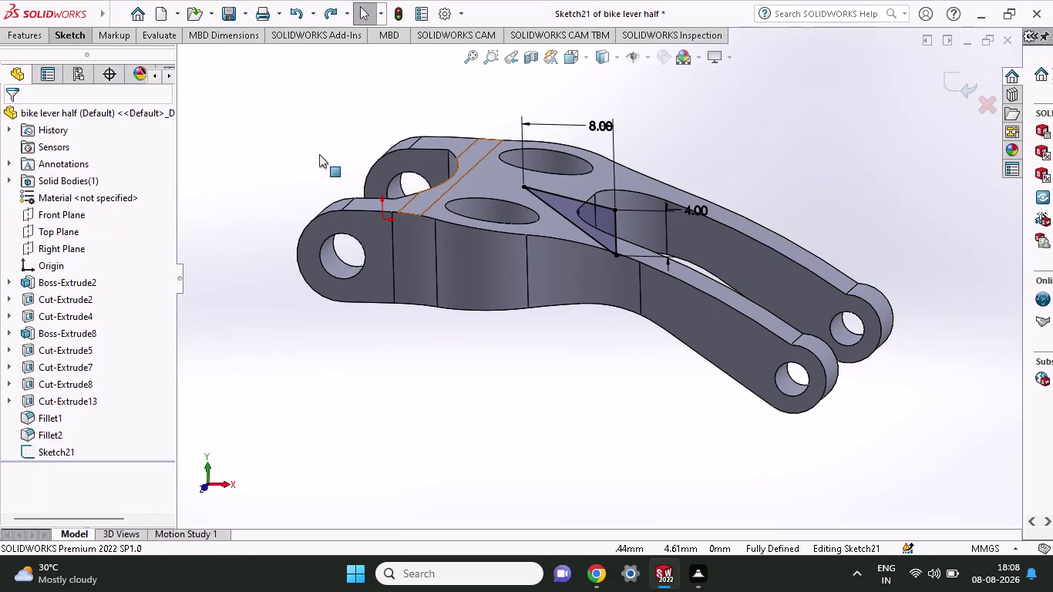
Try Extruded Cut on the triangular sketch three times, dismissing each low-memory warning.
click(17, 33)
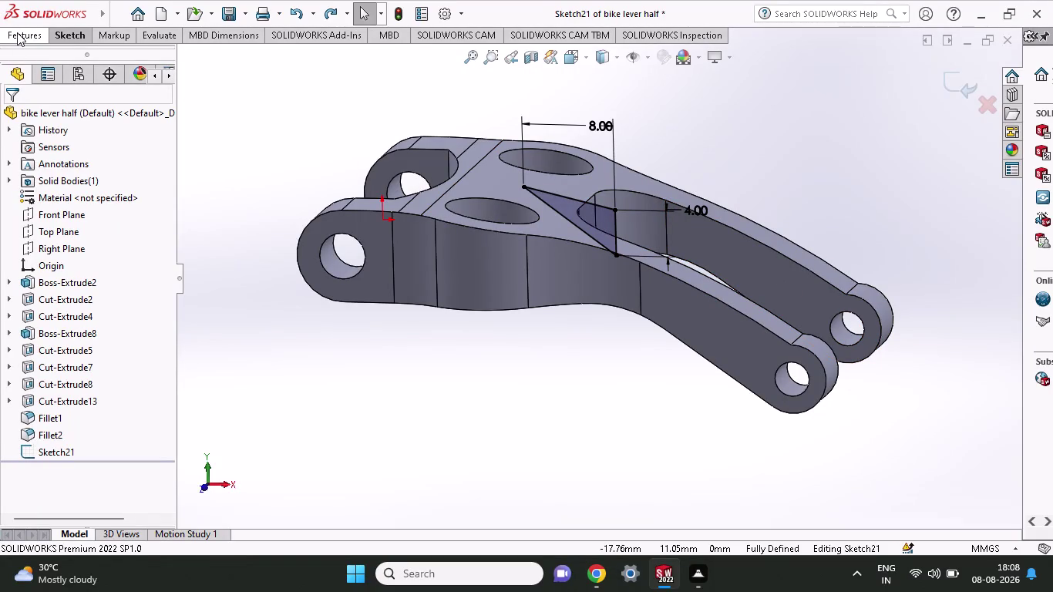
click(214, 61)
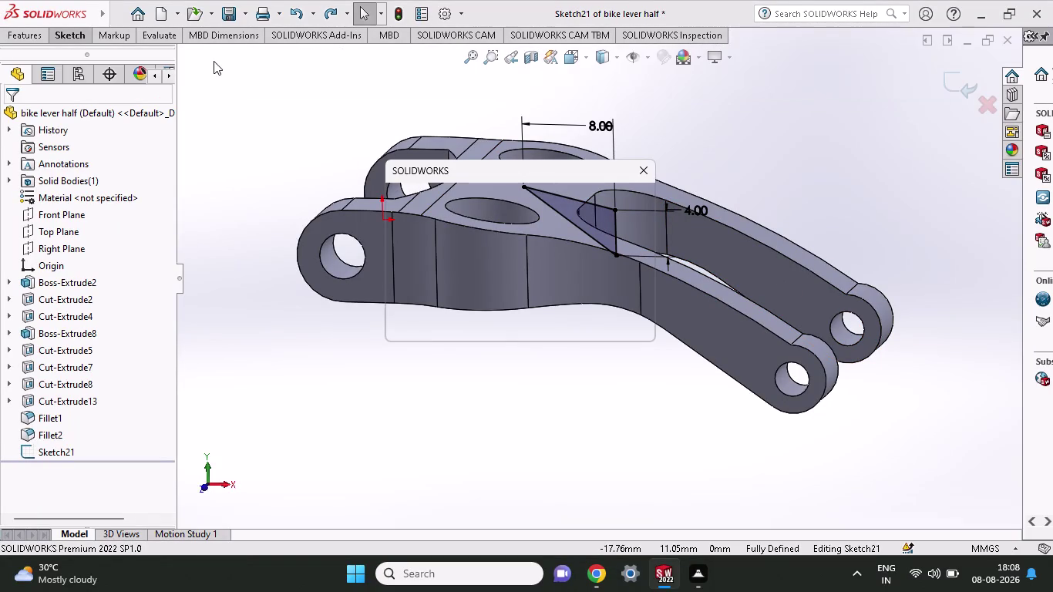
click(613, 322)
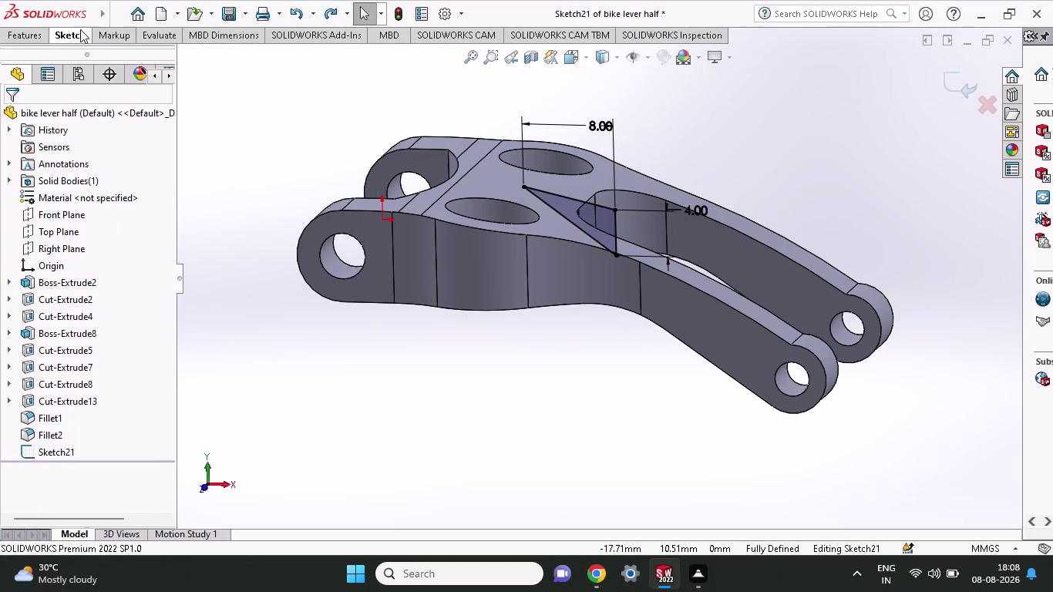
click(25, 29)
click(228, 55)
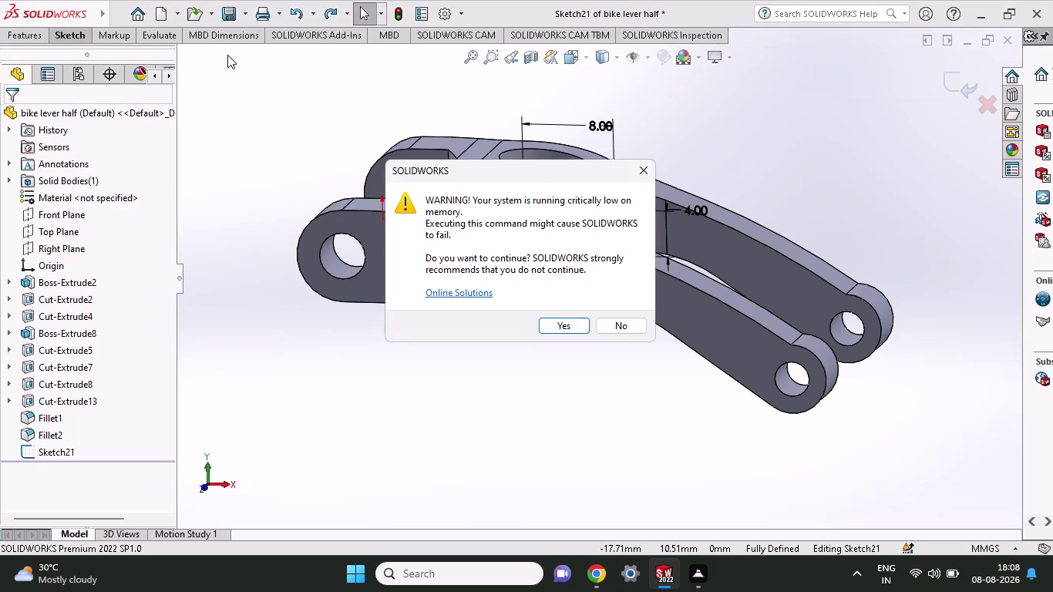
click(618, 318)
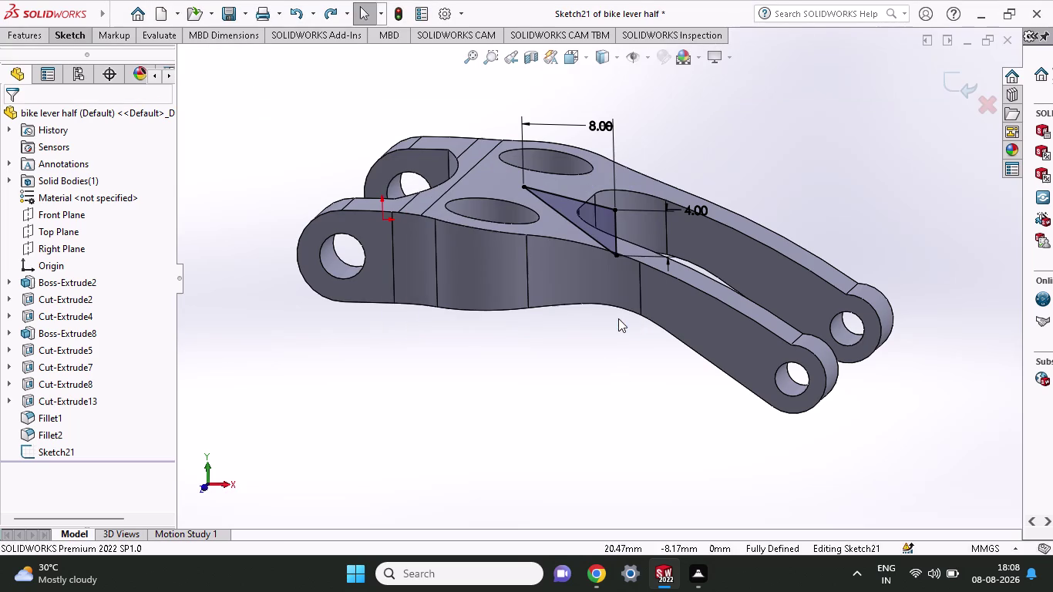
click(28, 33)
click(210, 57)
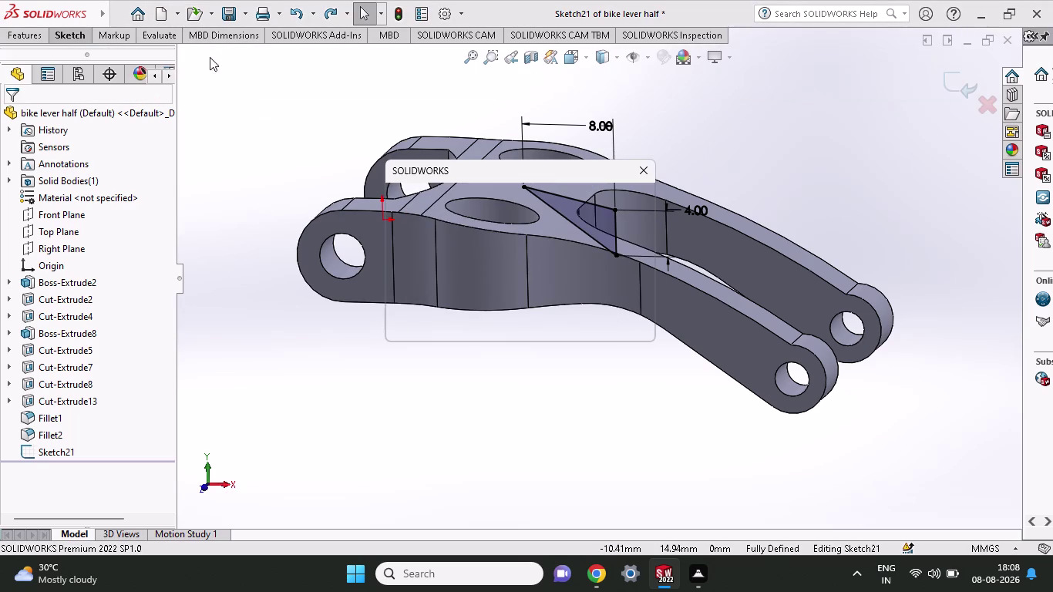
click(621, 329)
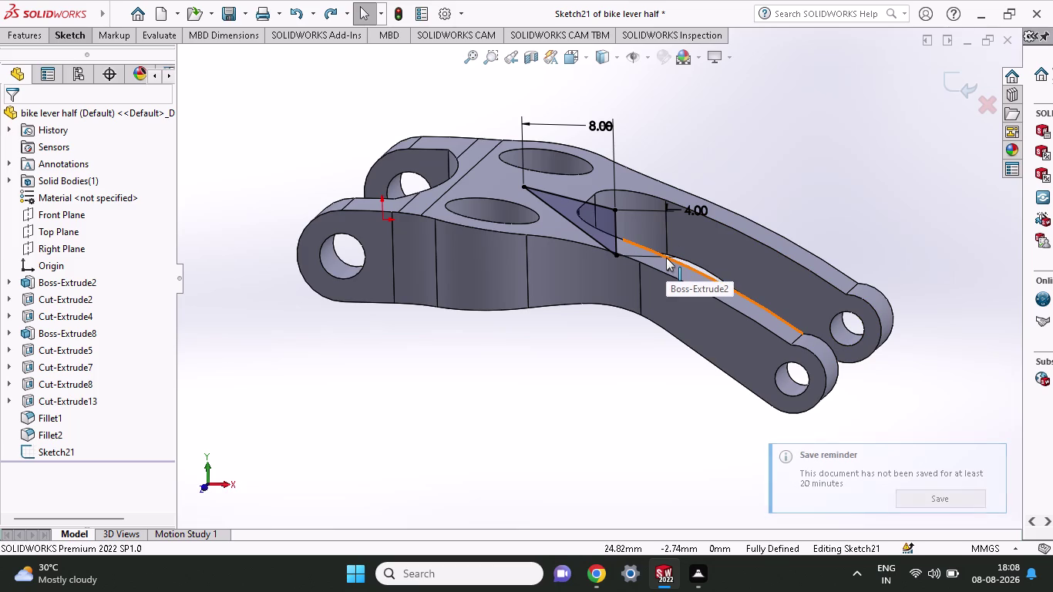
Orbit the lever side-on and retry the cut, continuing past another low-memory warning.
middle_drag(813, 145, 769, 162)
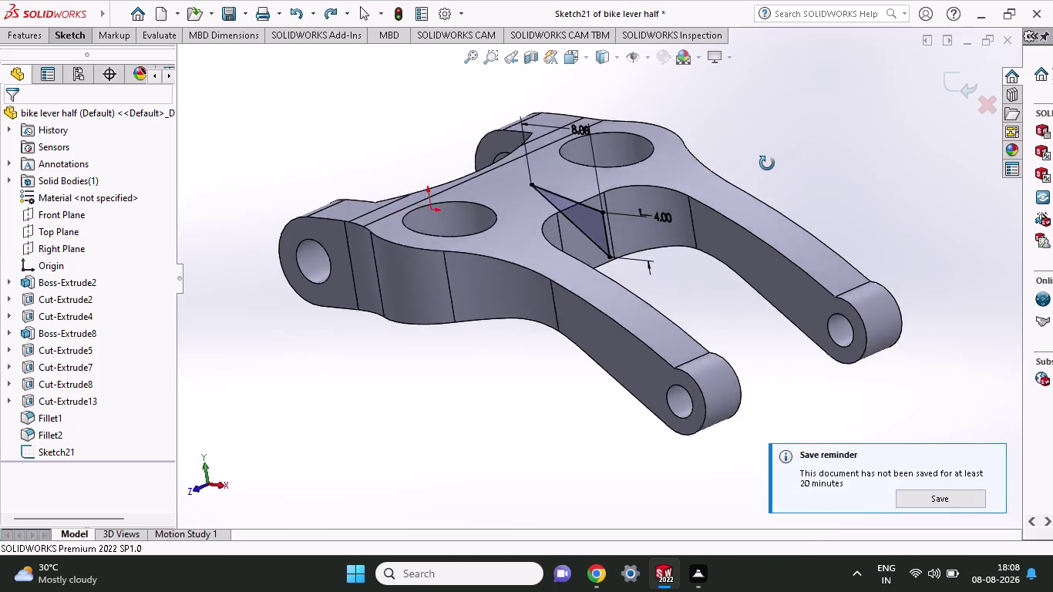
middle_drag(769, 162, 821, 145)
click(14, 29)
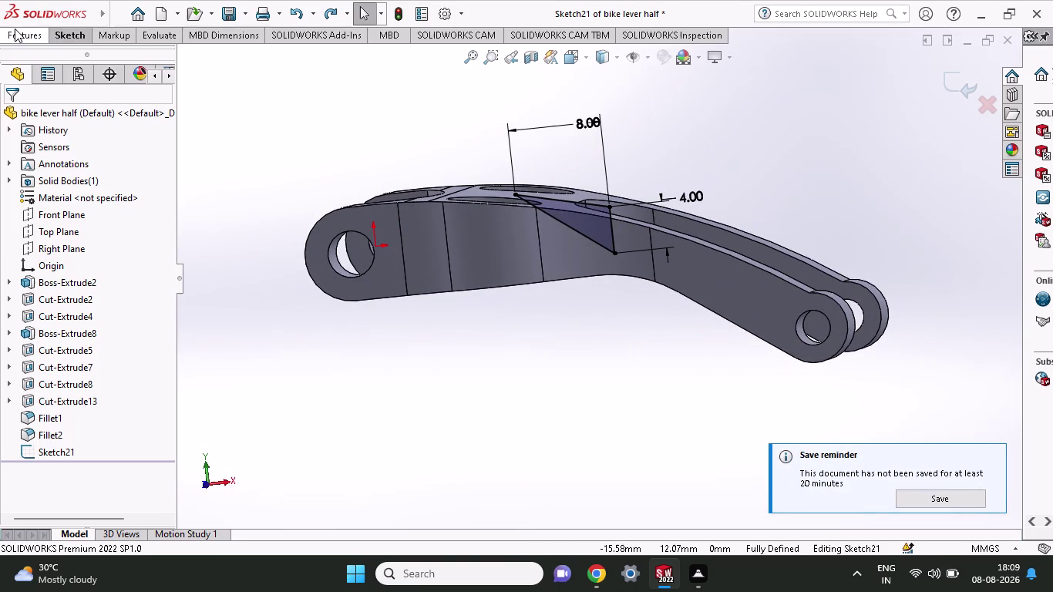
click(221, 67)
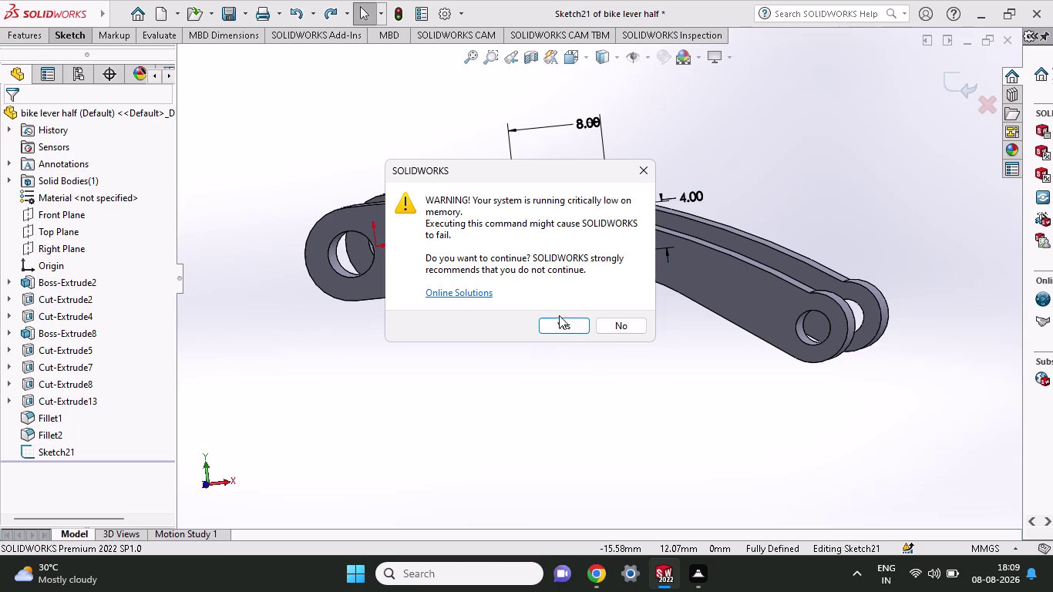
click(645, 174)
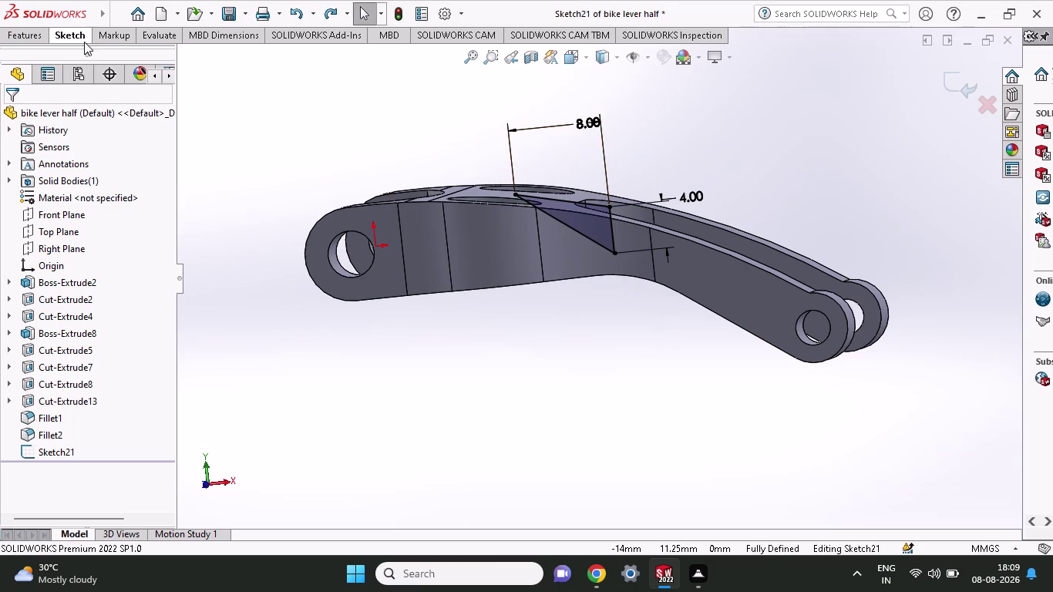
click(2, 36)
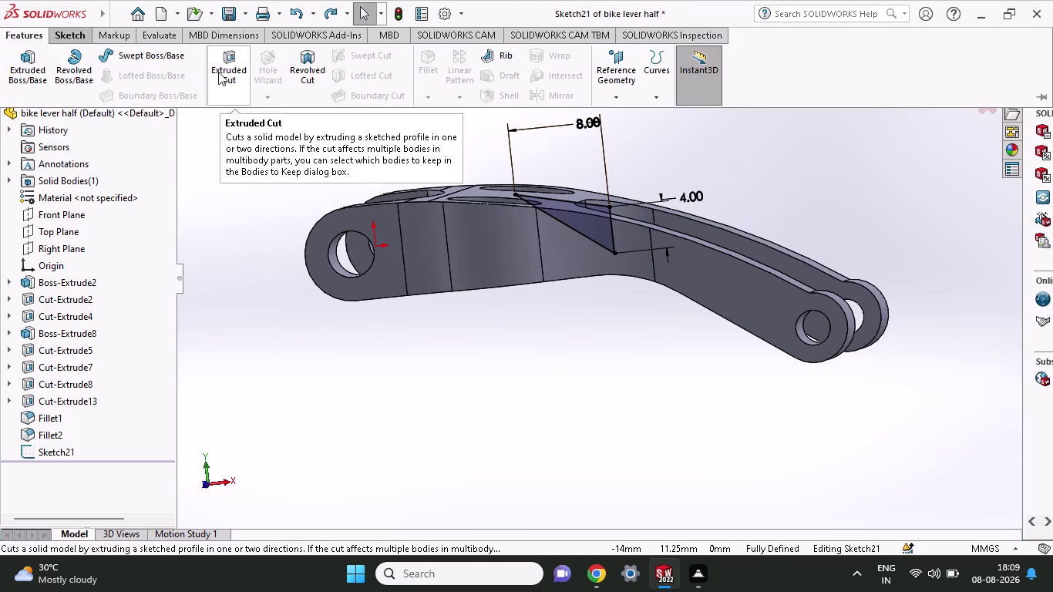
click(219, 71)
click(618, 330)
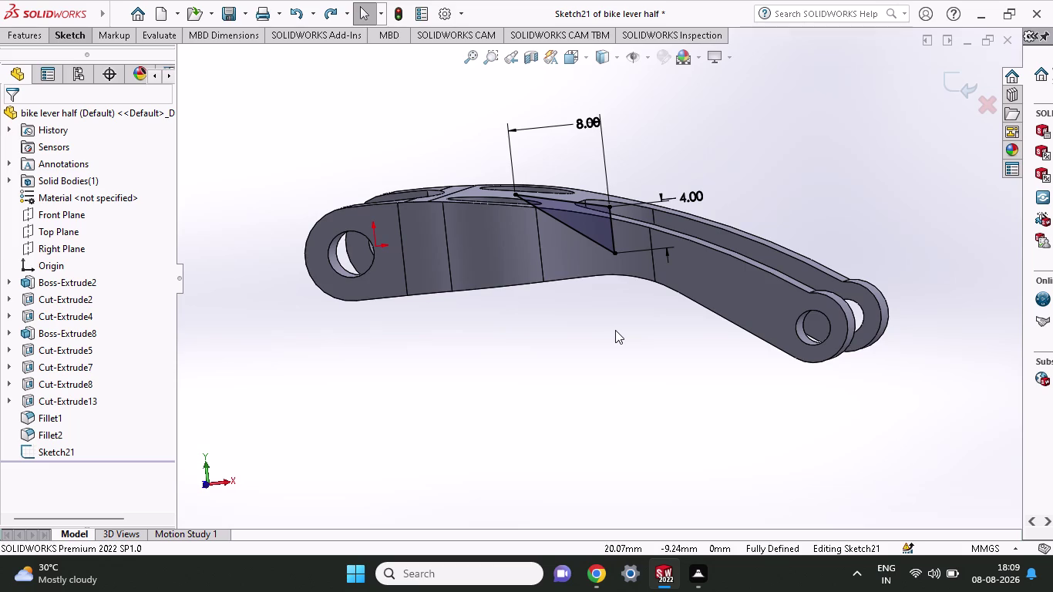
click(30, 35)
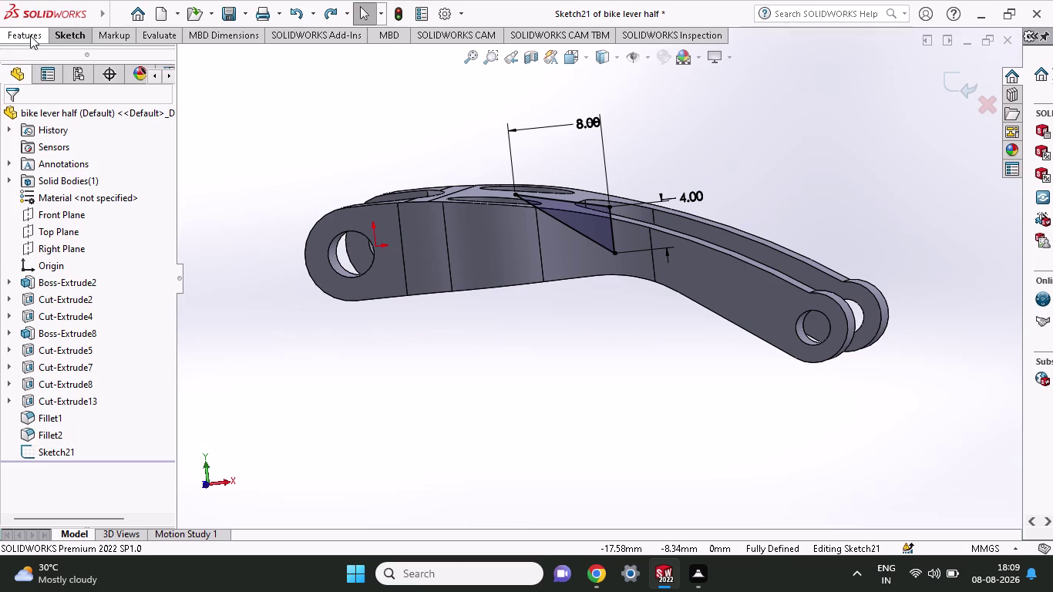
click(218, 63)
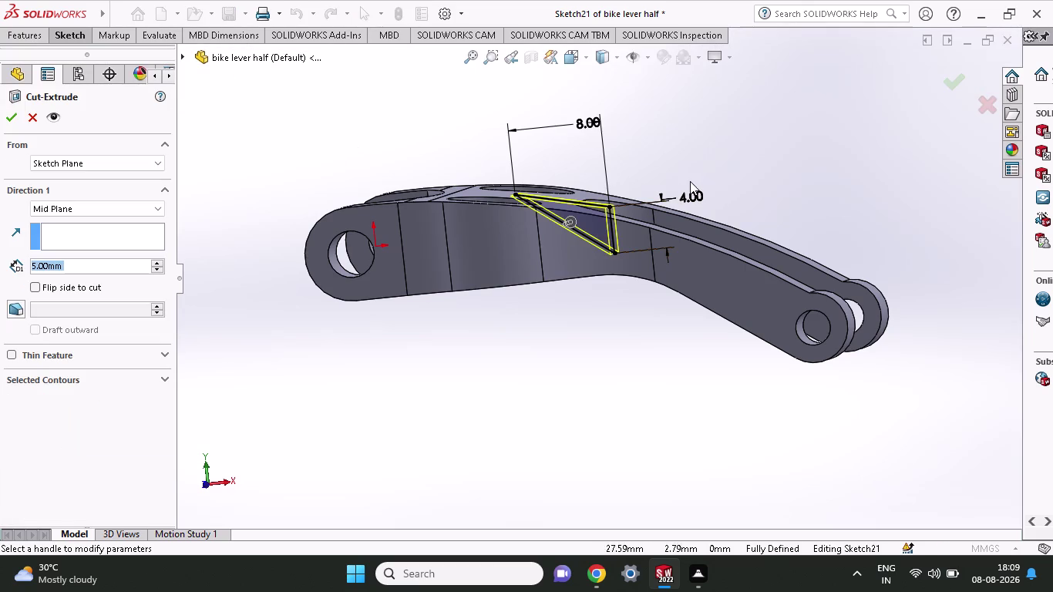
Preview and confirm the 5.00 mm Mid Plane cut, accepting the low-memory warning.
middle_drag(704, 157, 665, 218)
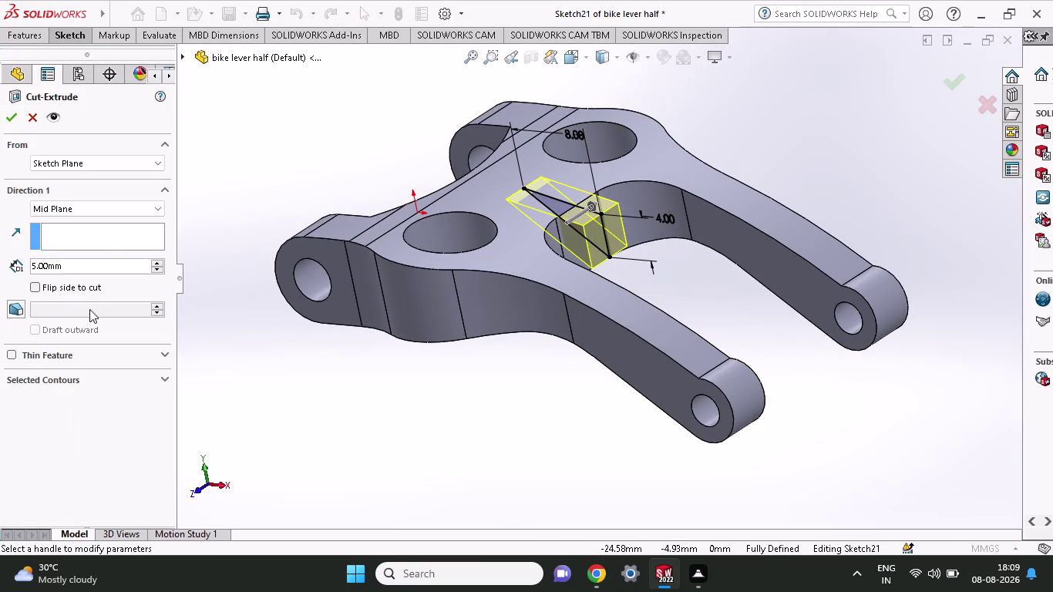
click(10, 120)
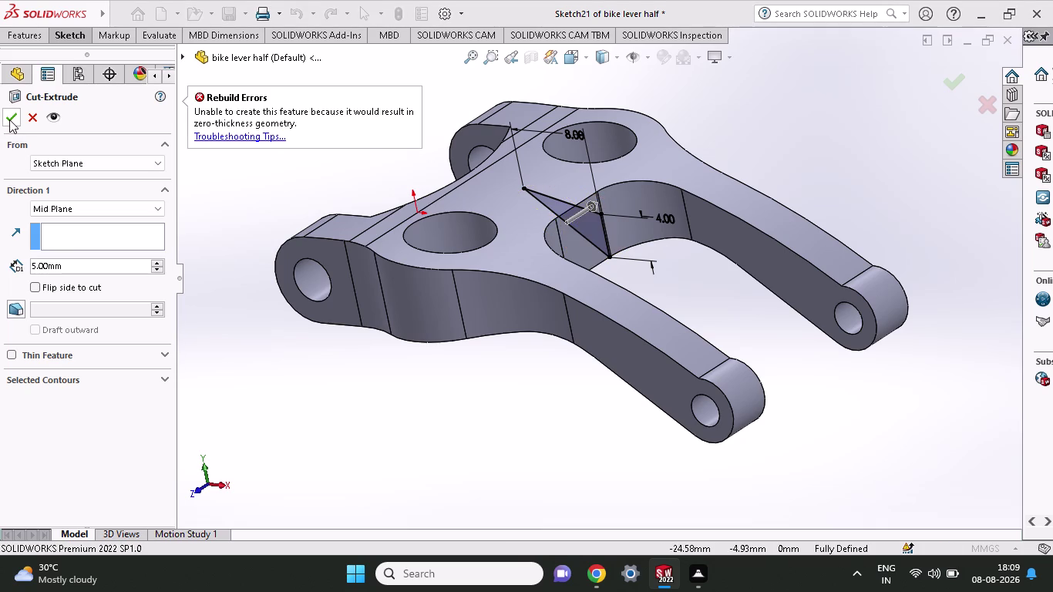
click(9, 120)
click(14, 351)
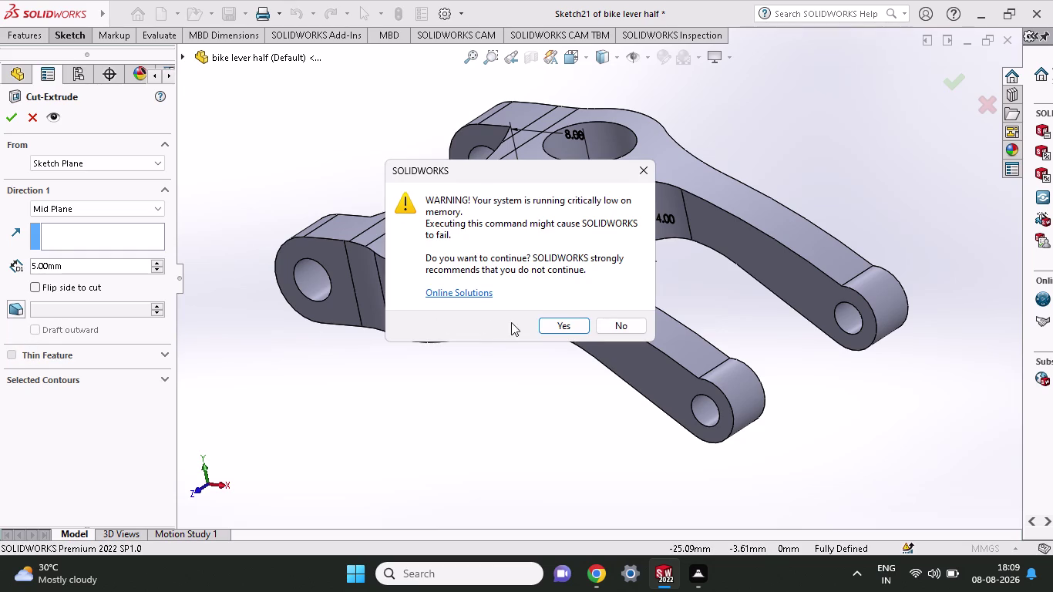
click(619, 324)
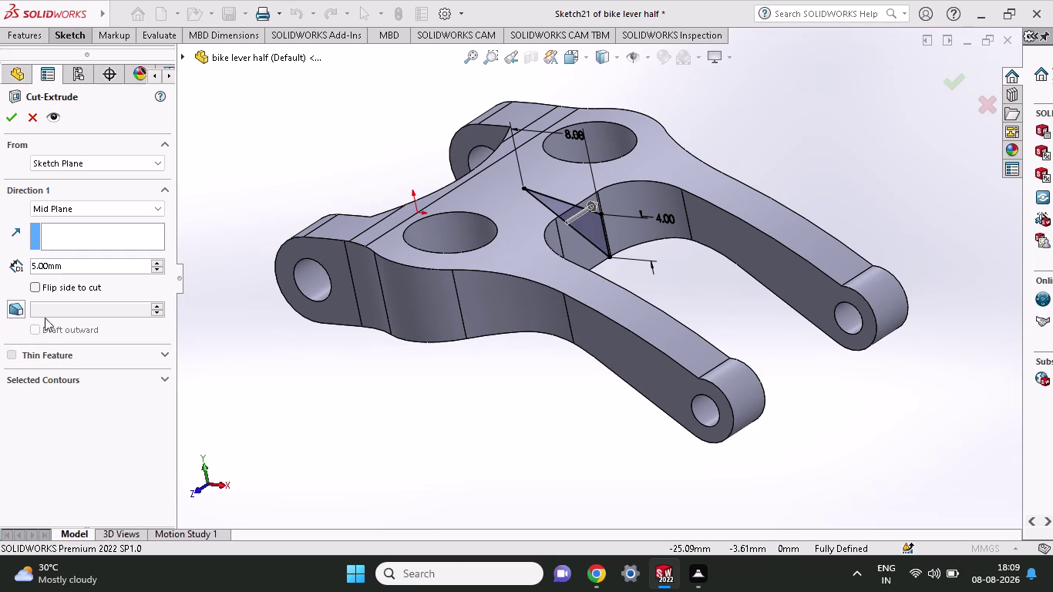
click(9, 354)
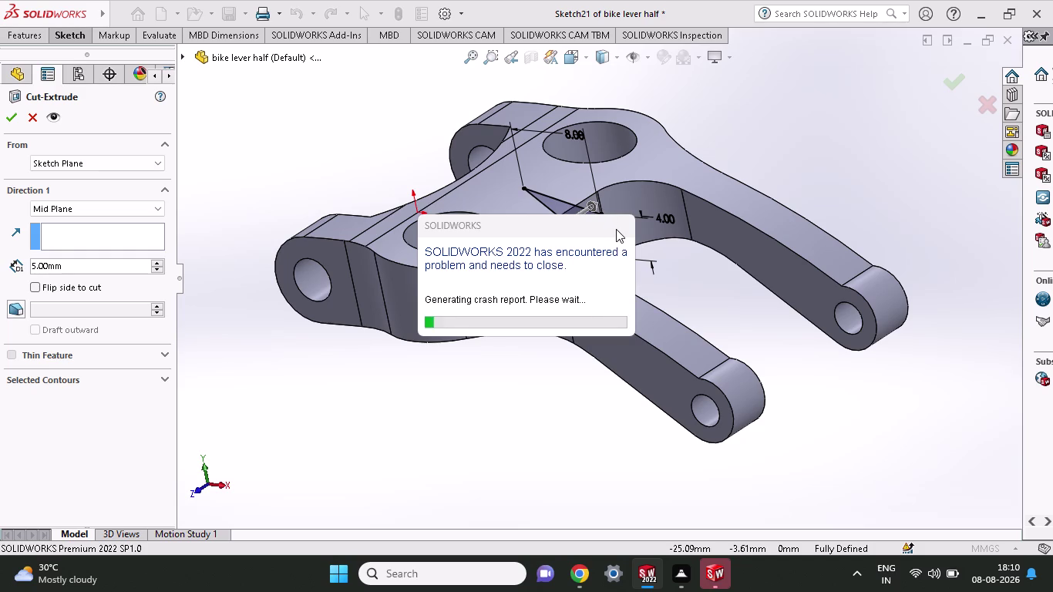
click(598, 418)
click(781, 444)
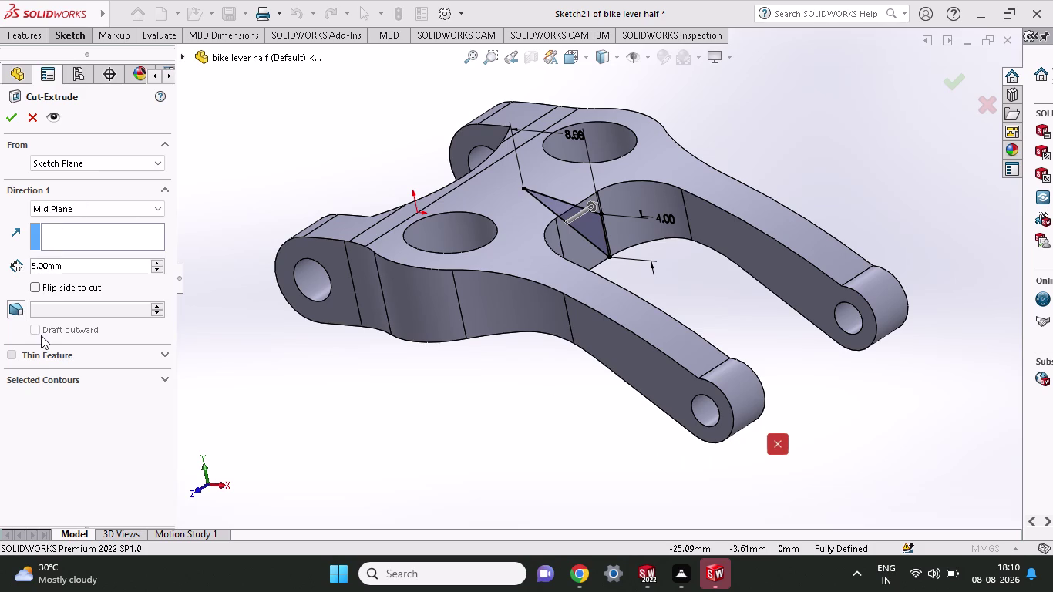
click(13, 114)
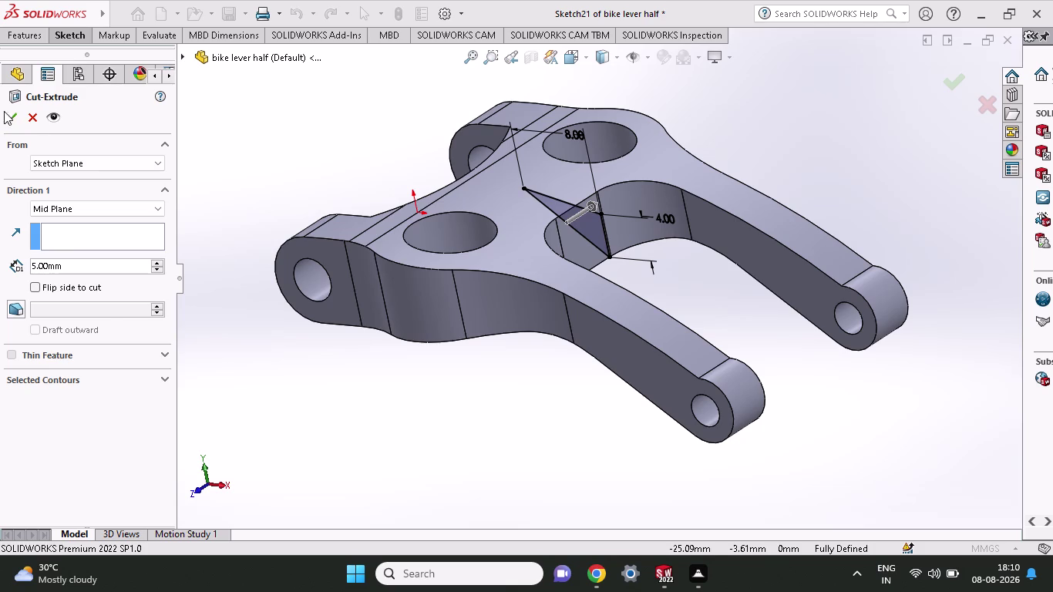
click(10, 119)
click(8, 118)
middle_drag(711, 303, 764, 304)
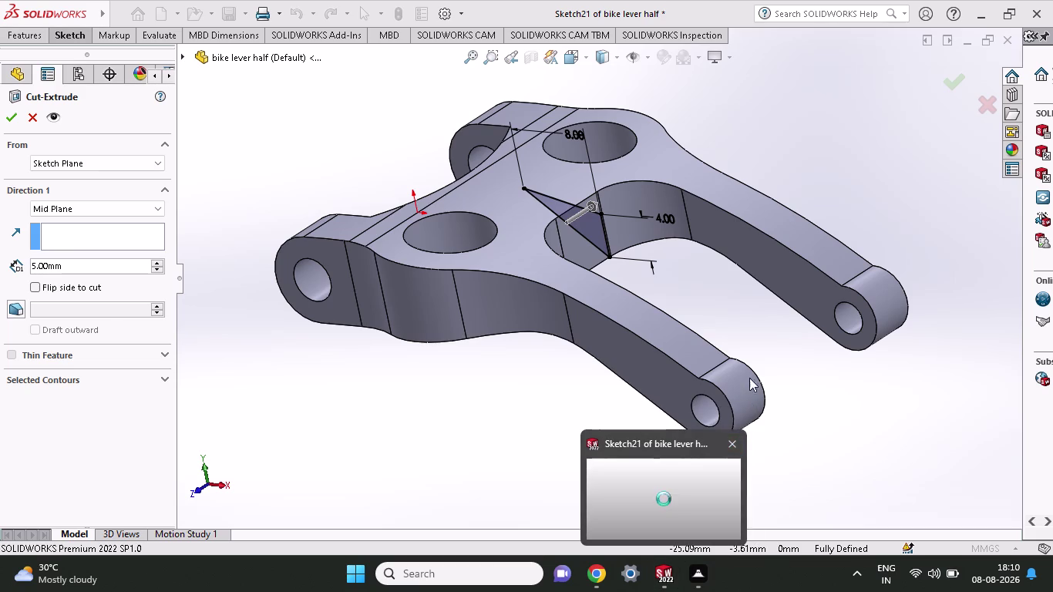
drag(636, 264, 740, 244)
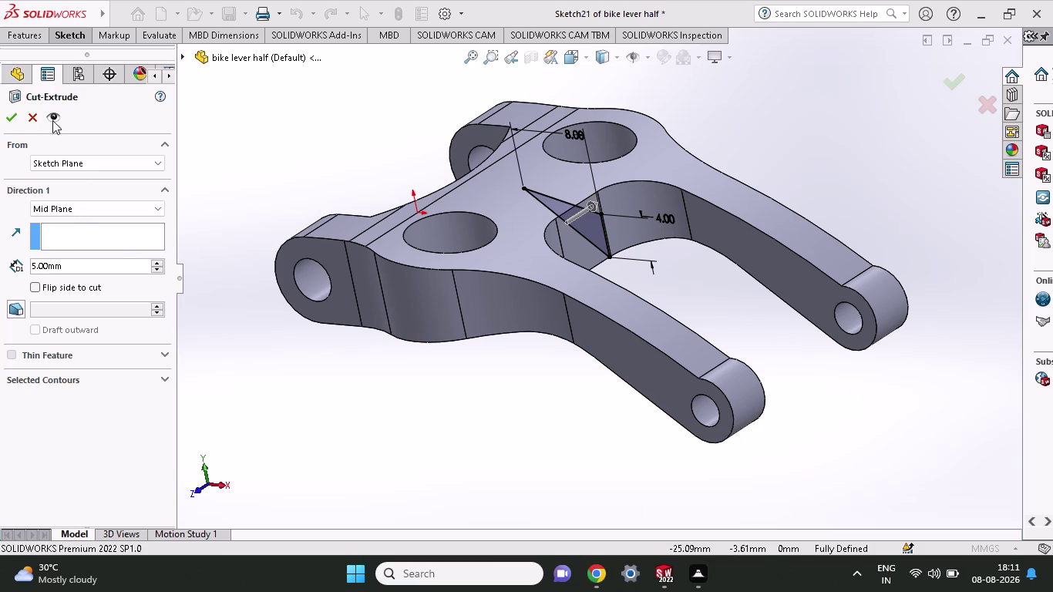
click(3, 115)
click(976, 13)
click(664, 577)
click(664, 577)
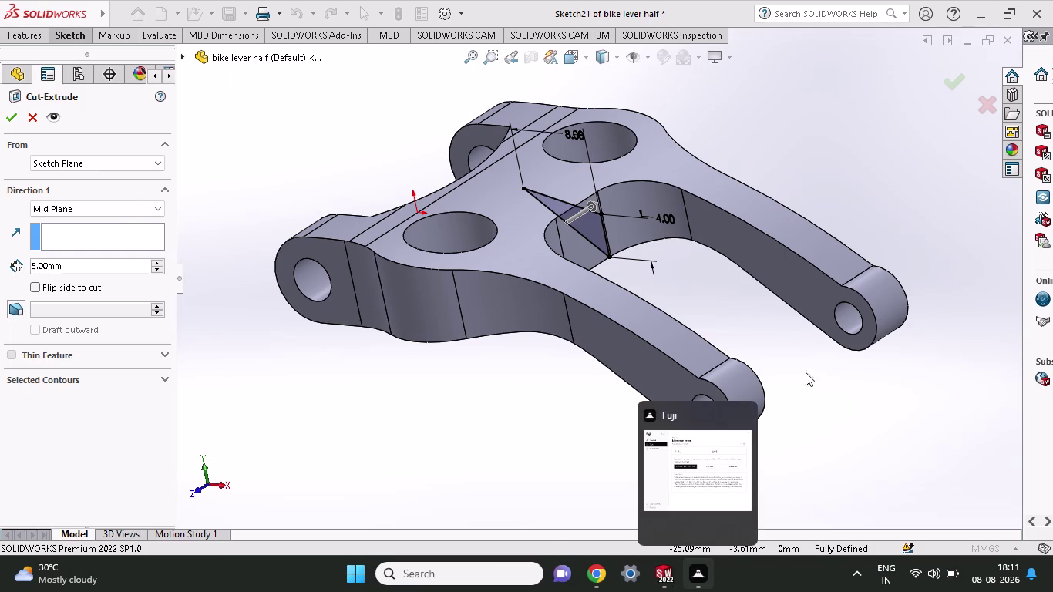
click(809, 448)
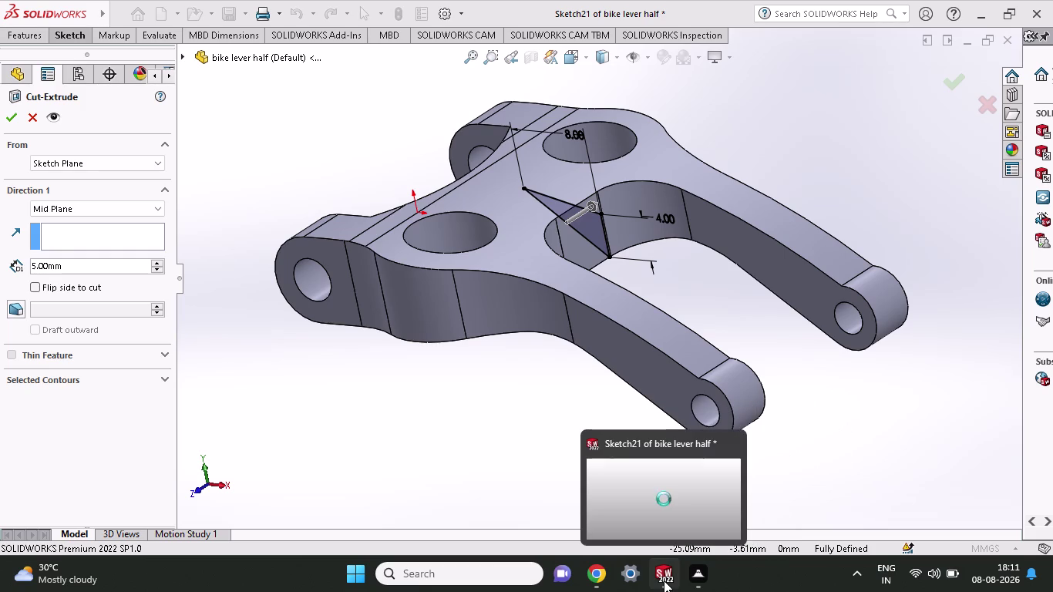
click(817, 444)
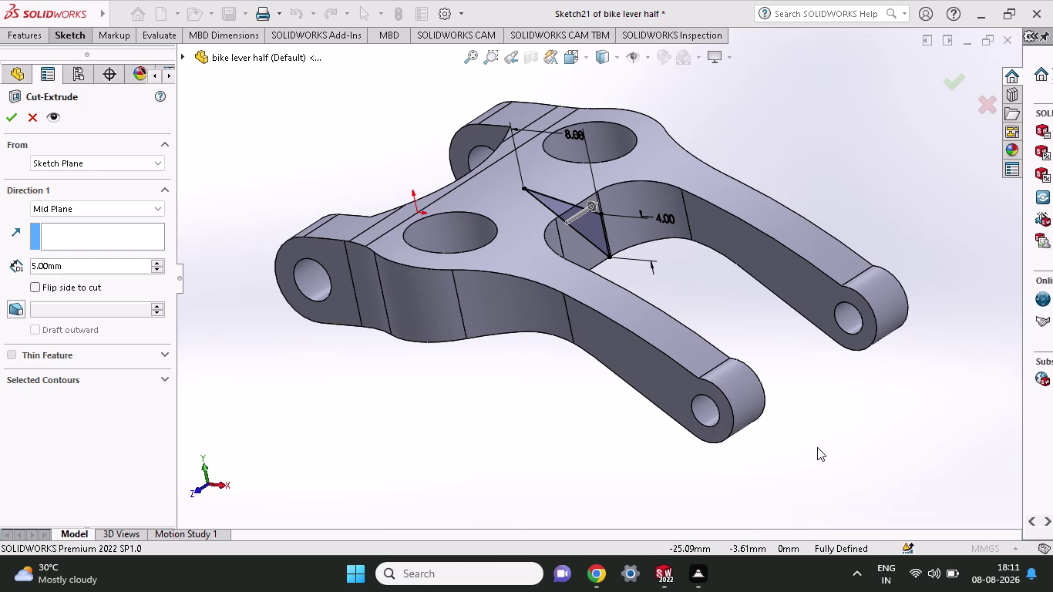
click(984, 14)
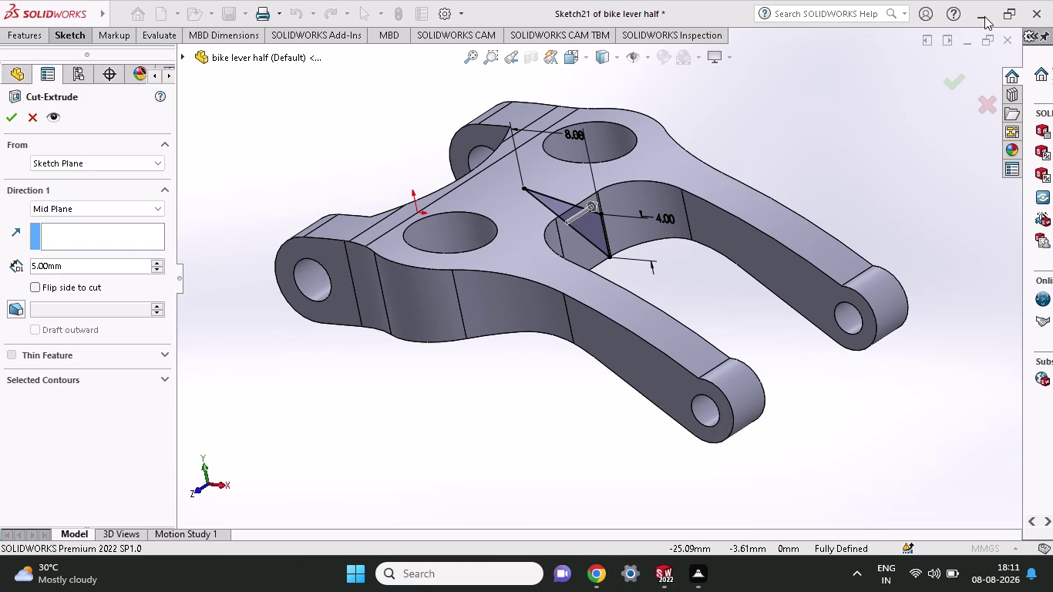
click(978, 7)
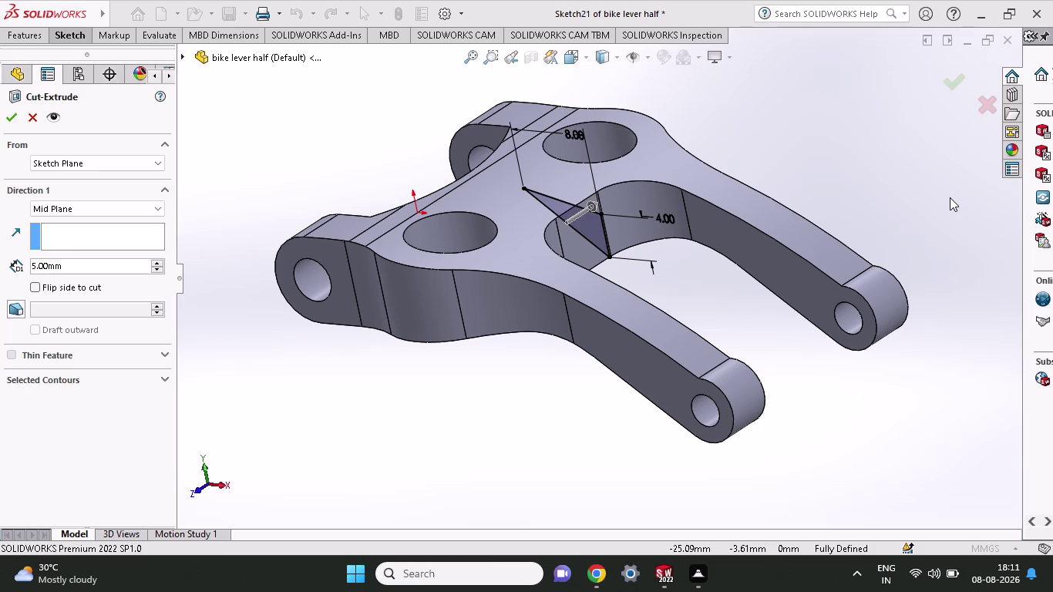